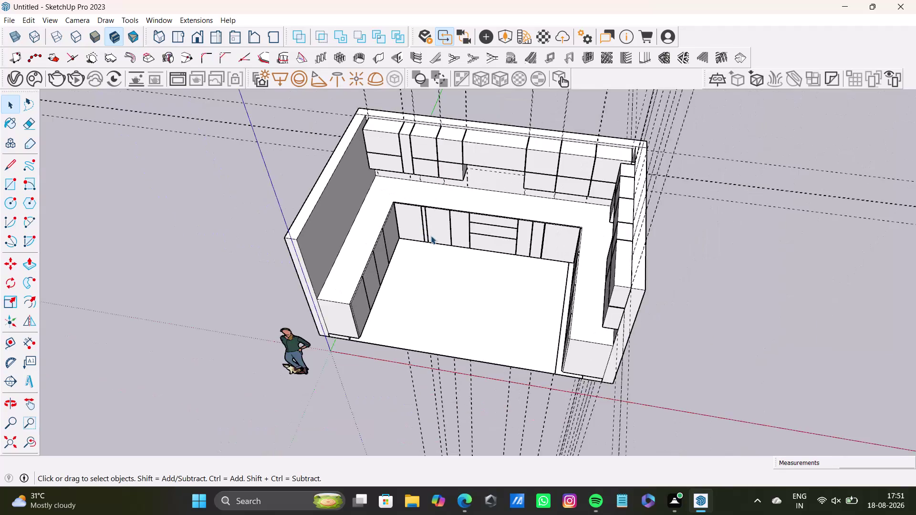
key(space)
middle_drag(436, 251, 450, 165)
scroll(up, 3)
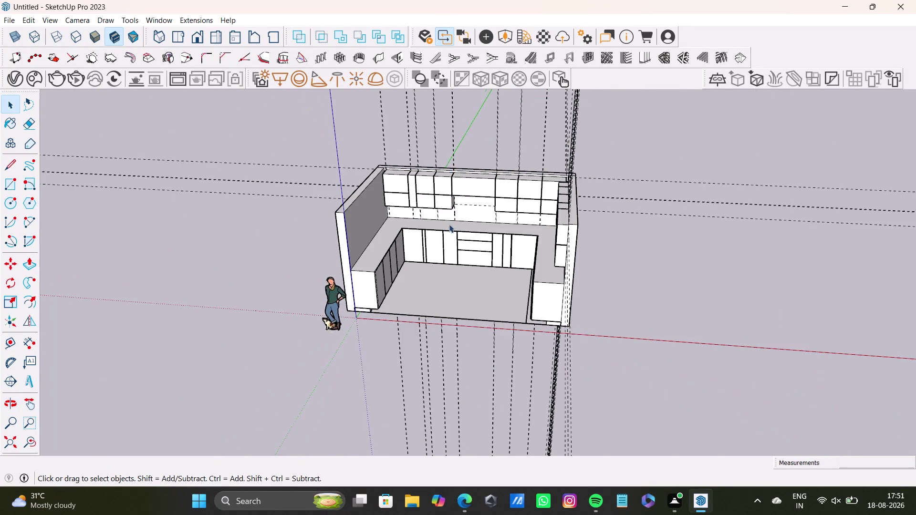
scroll(up, 3)
middle_drag(445, 215, 574, 225)
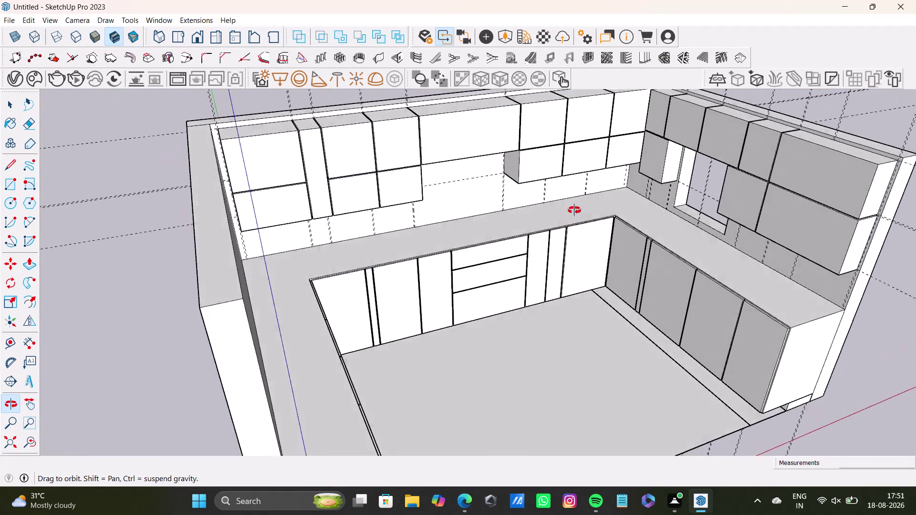
middle_drag(574, 225, 348, 189)
scroll(down, 3)
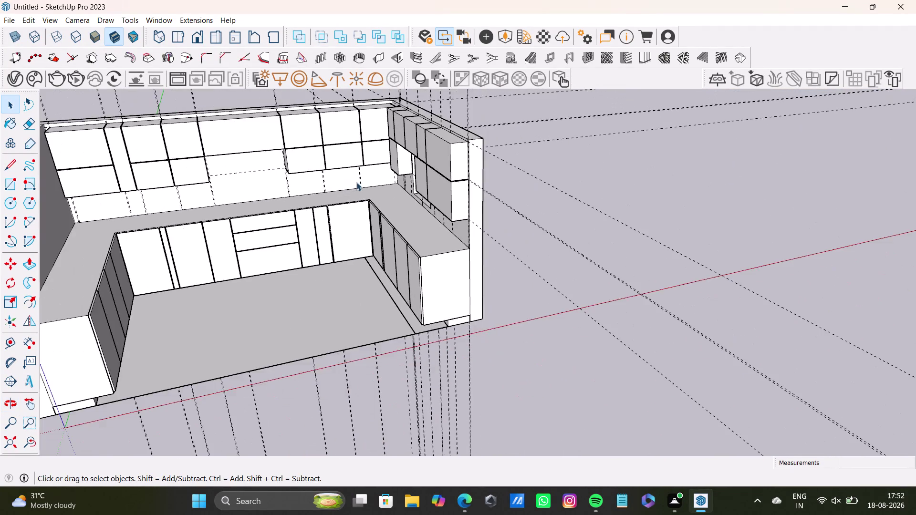
scroll(down, 3)
middle_drag(356, 182, 440, 188)
middle_drag(438, 227, 293, 257)
scroll(up, 3)
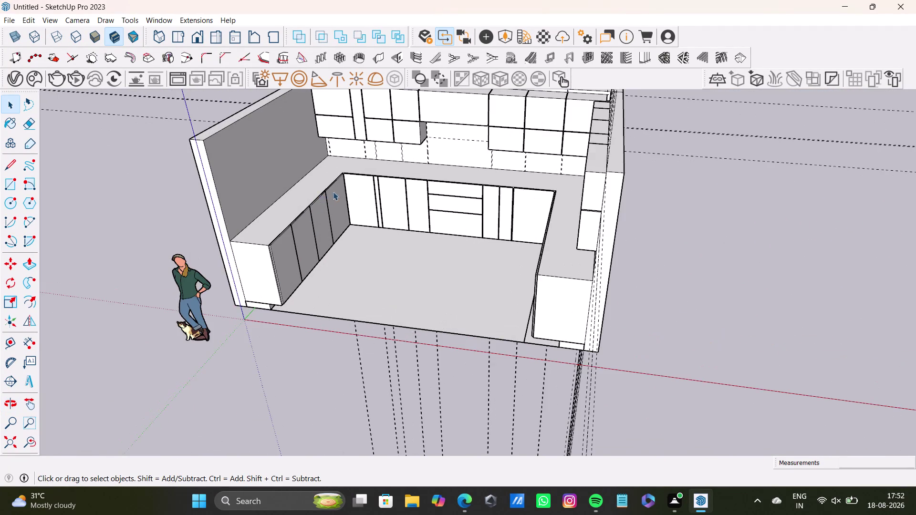
middle_drag(383, 181, 283, 263)
scroll(down, 3)
middle_drag(356, 167, 465, 252)
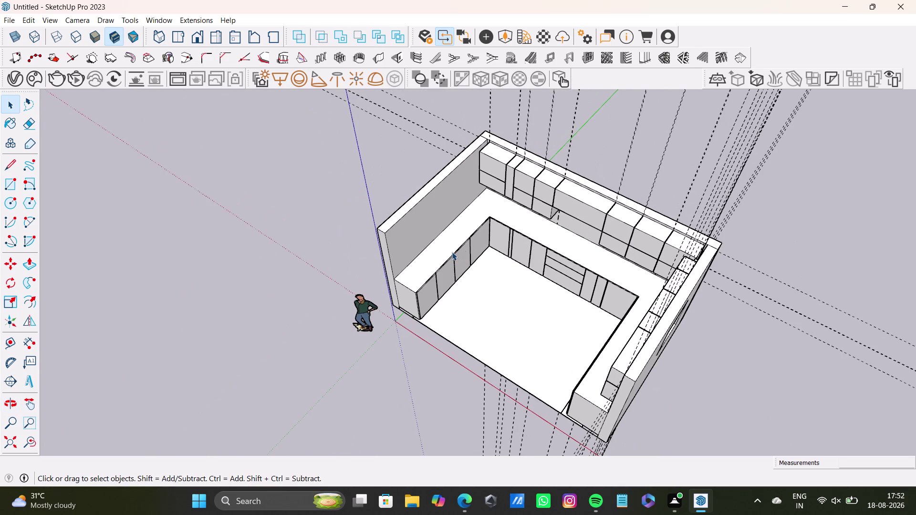